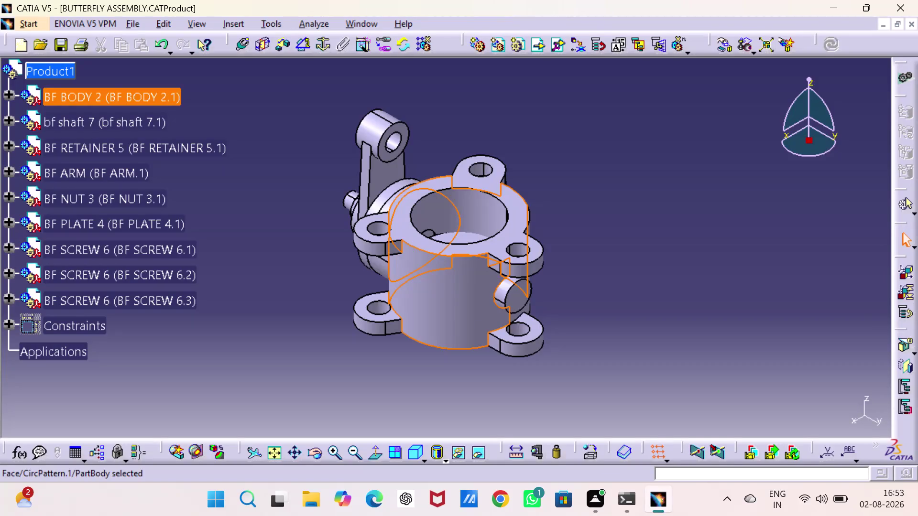
click(600, 329)
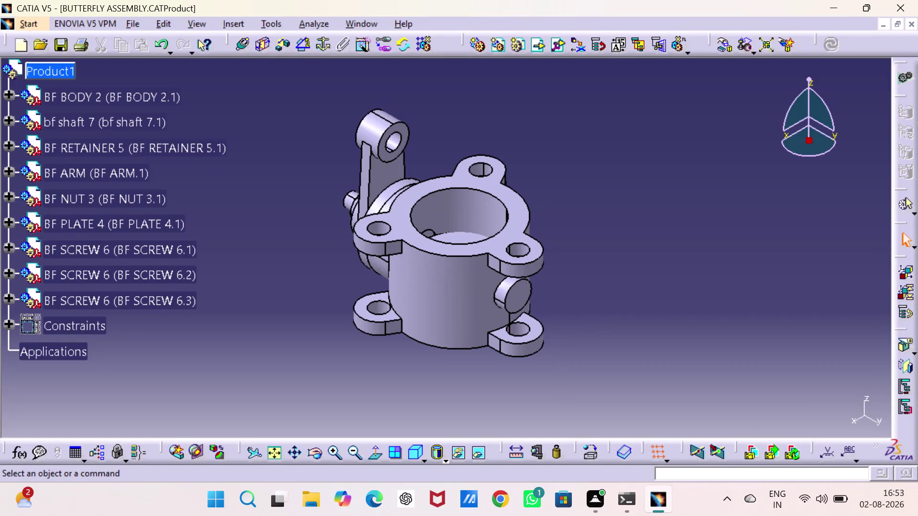